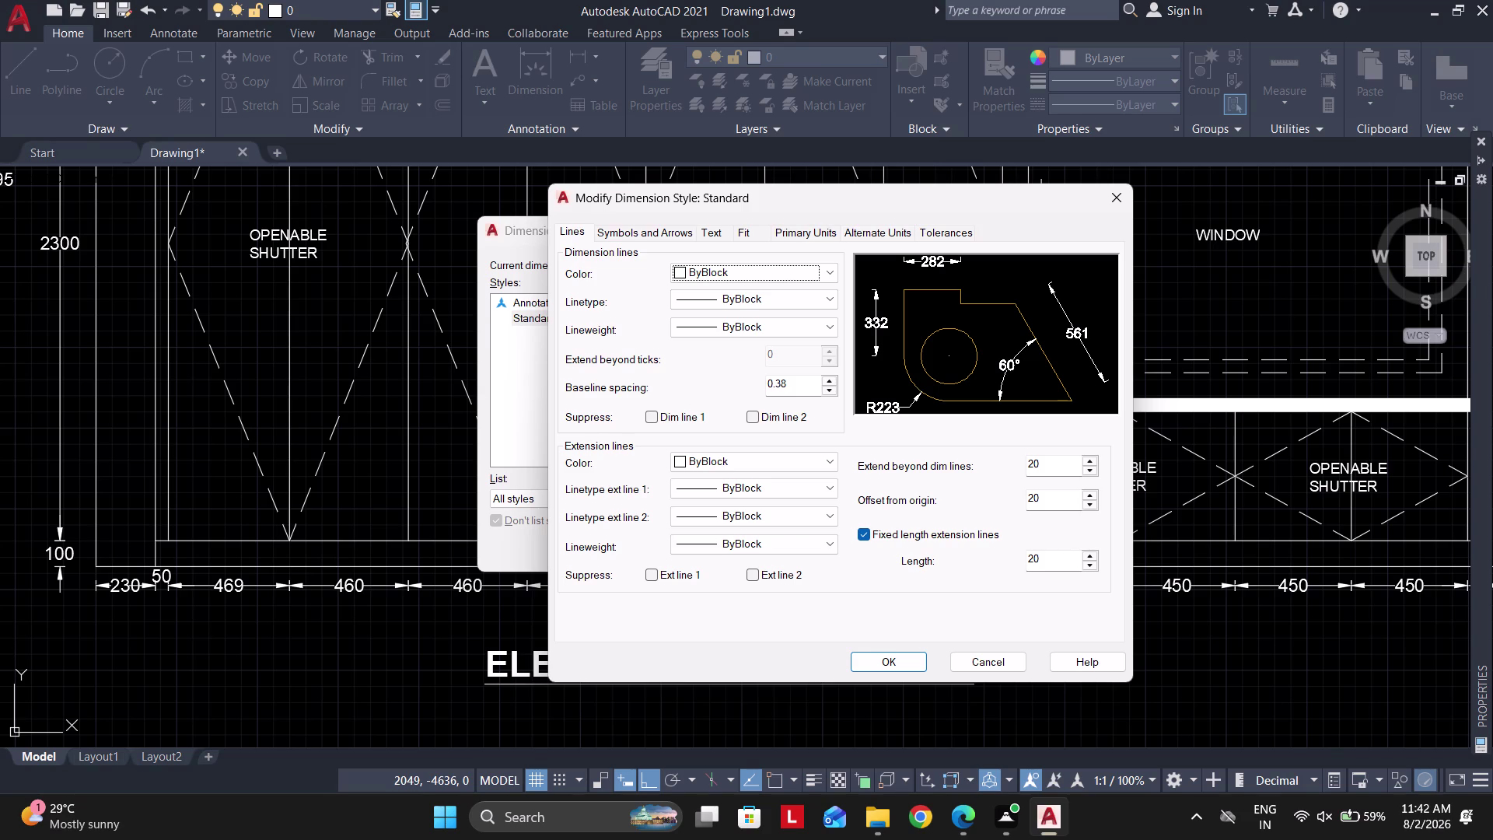
Move the Modify Dimension Style dialog aside and expand the Dimension lines colour list.
drag(776, 205, 852, 223)
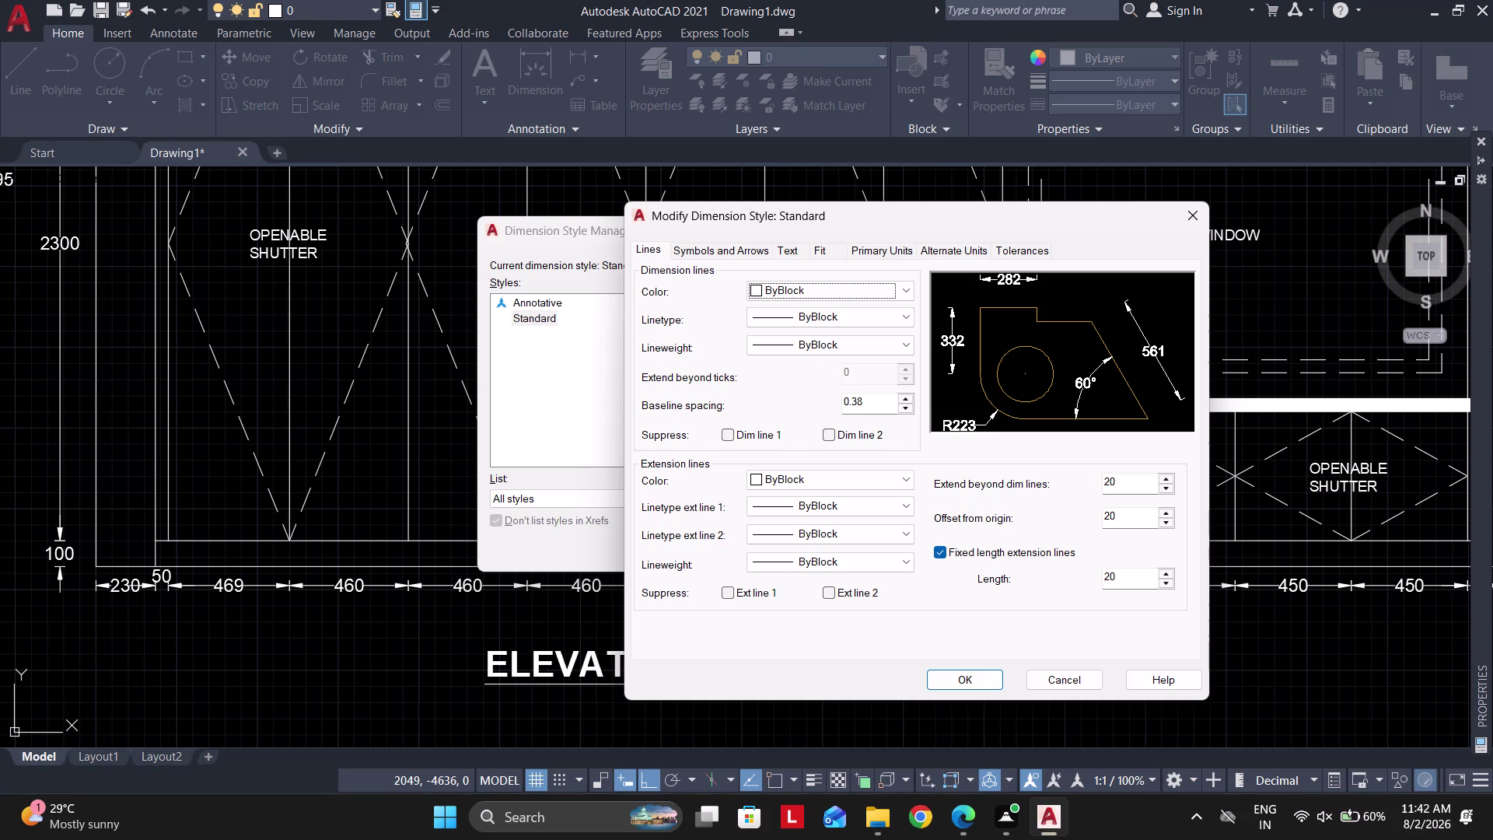
click(813, 296)
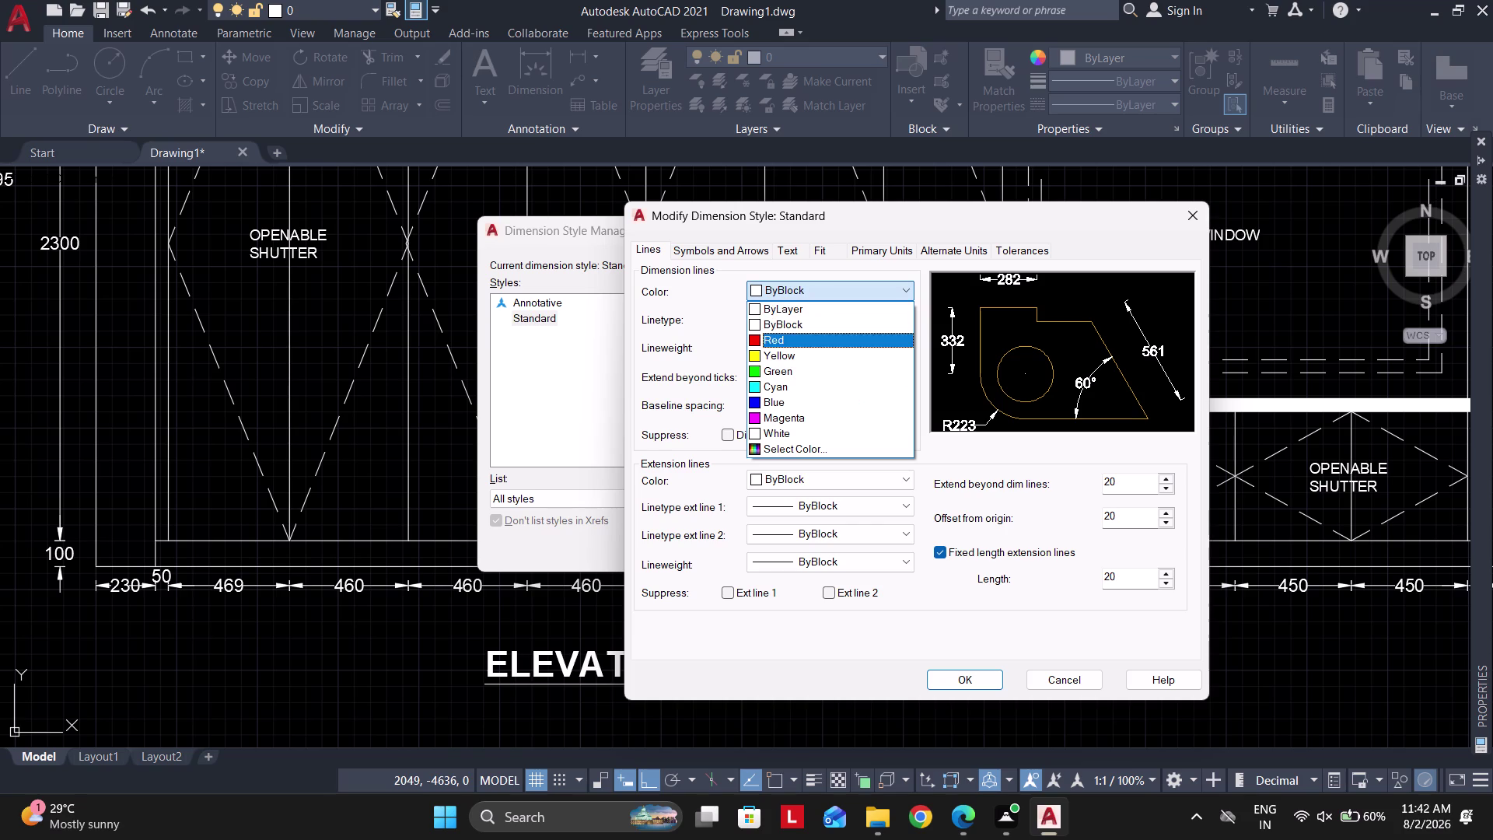
Make the dimension lines red, then try magenta, cyan and yellow for extension lines.
click(776, 343)
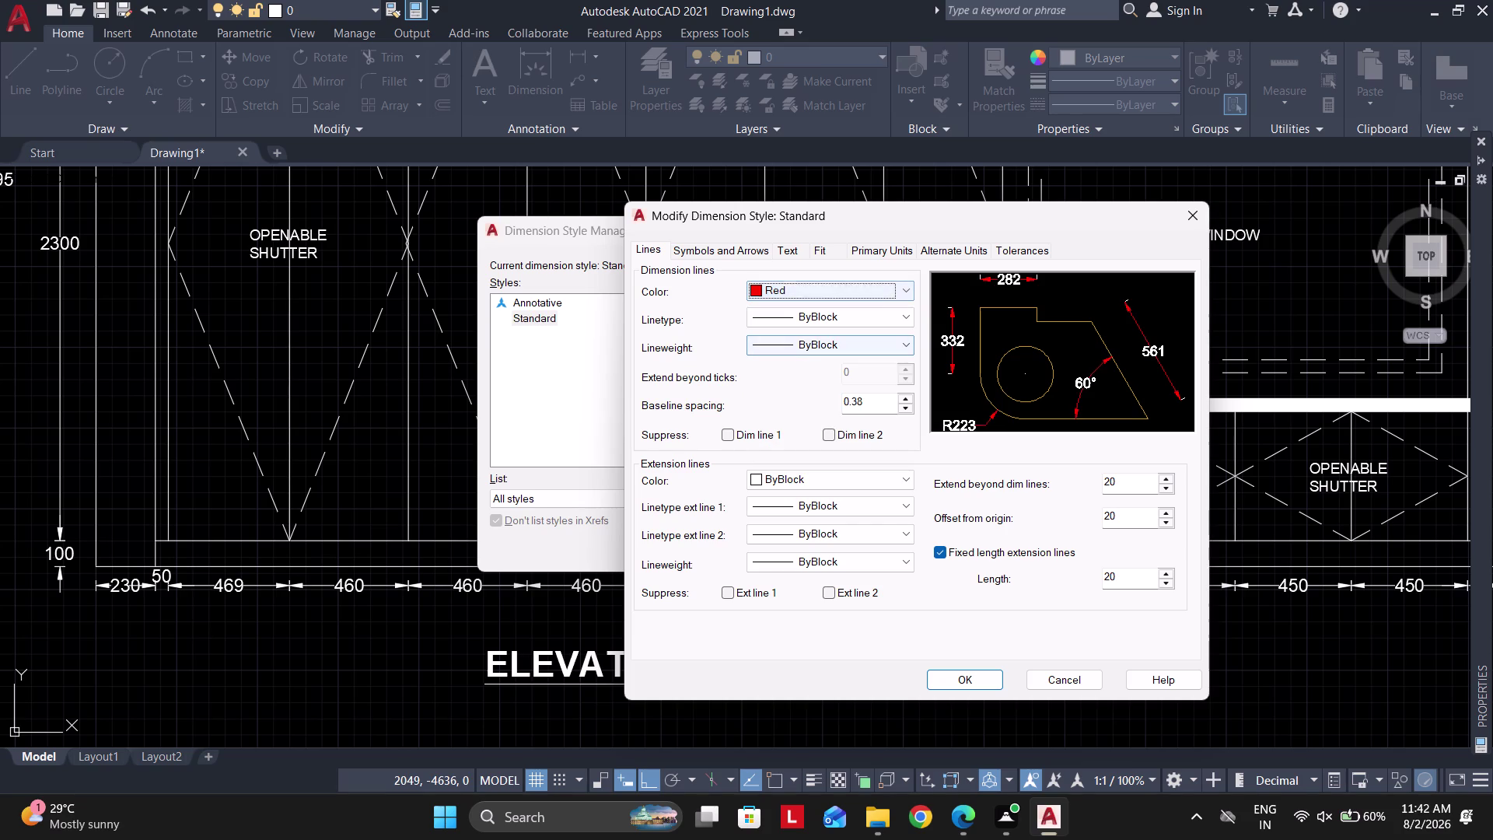
click(798, 480)
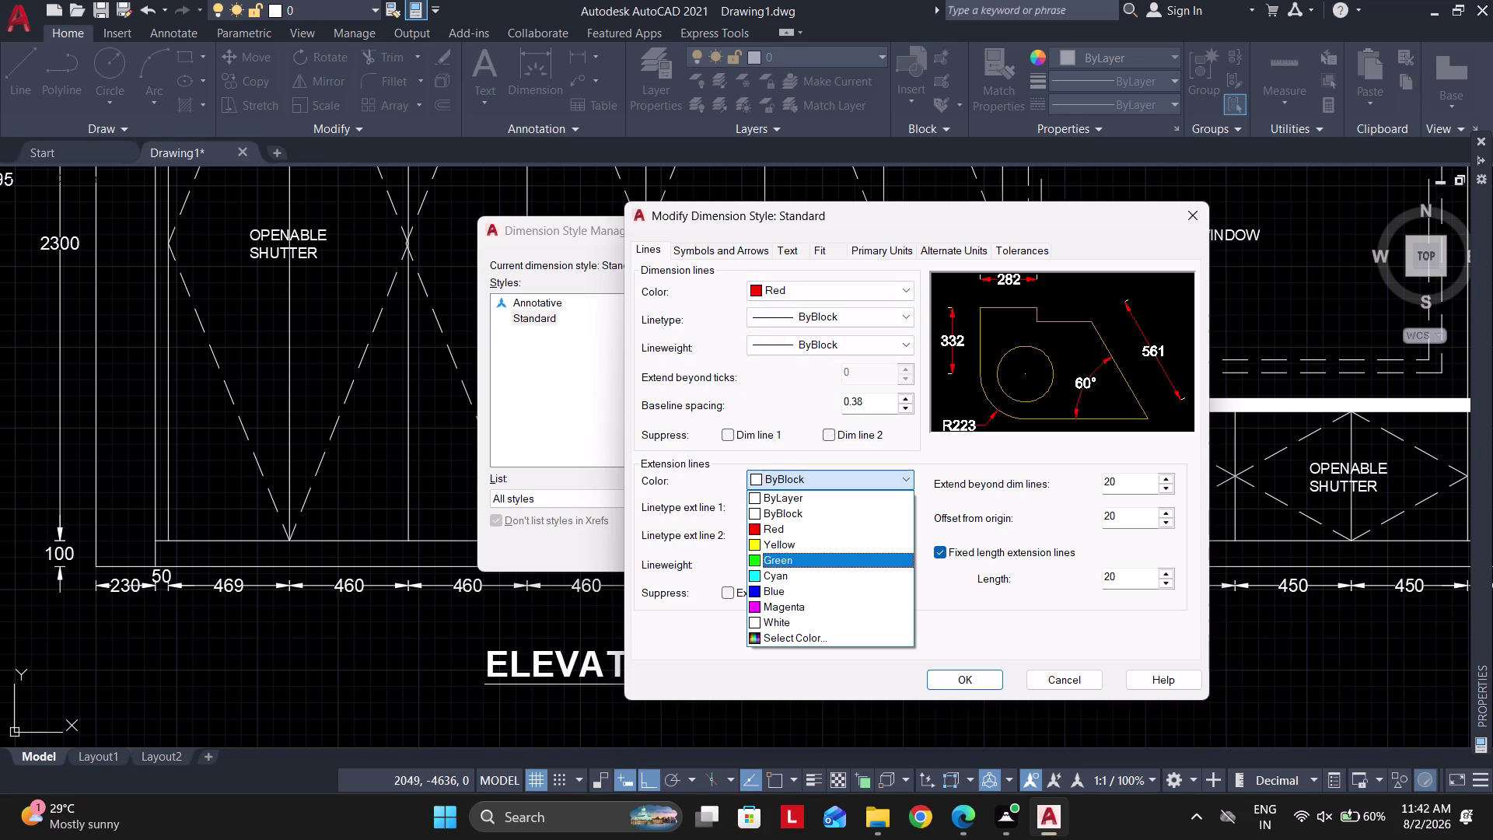
click(782, 605)
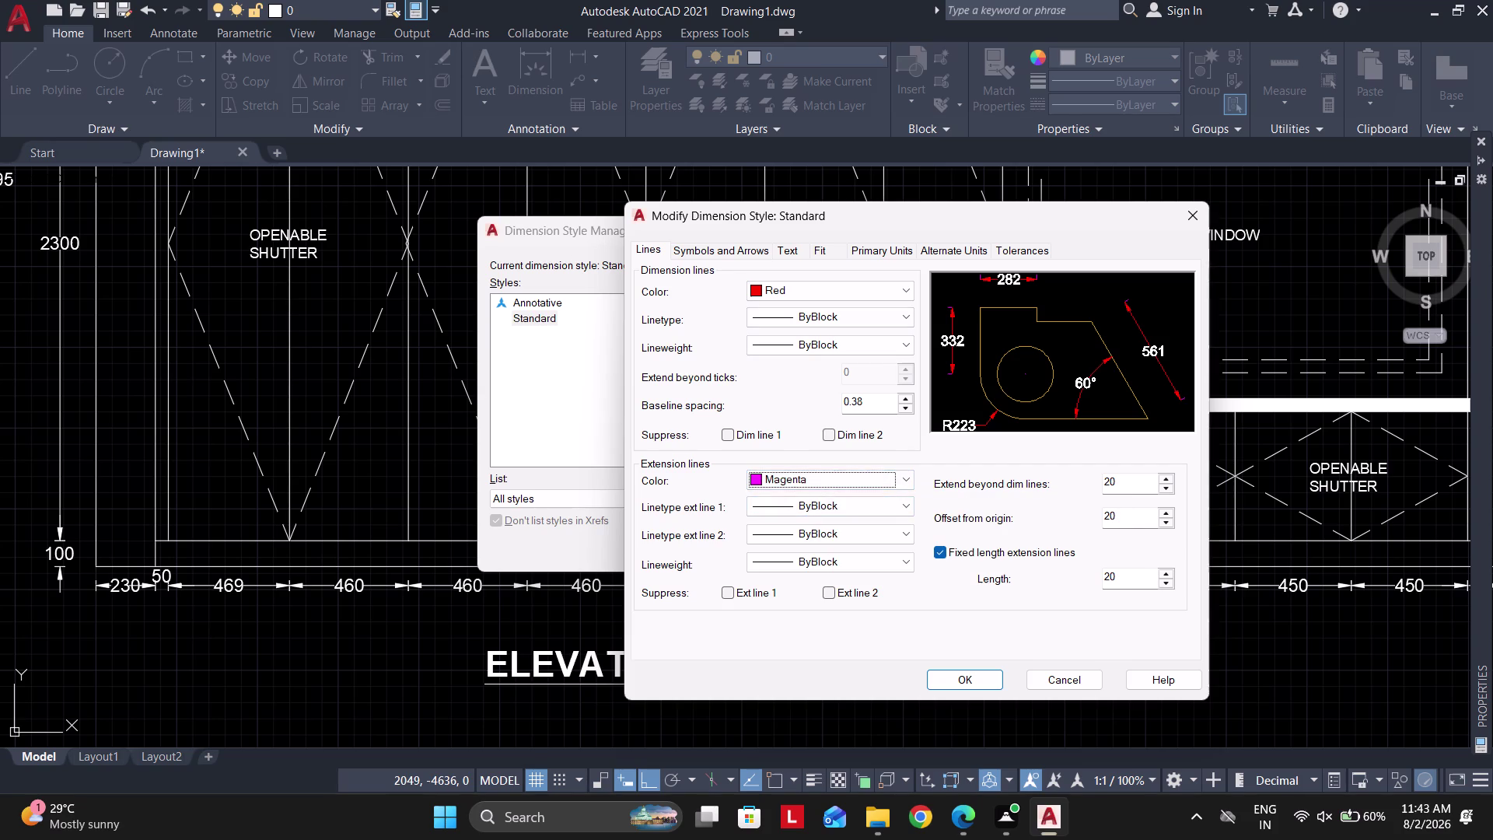
click(797, 471)
click(792, 574)
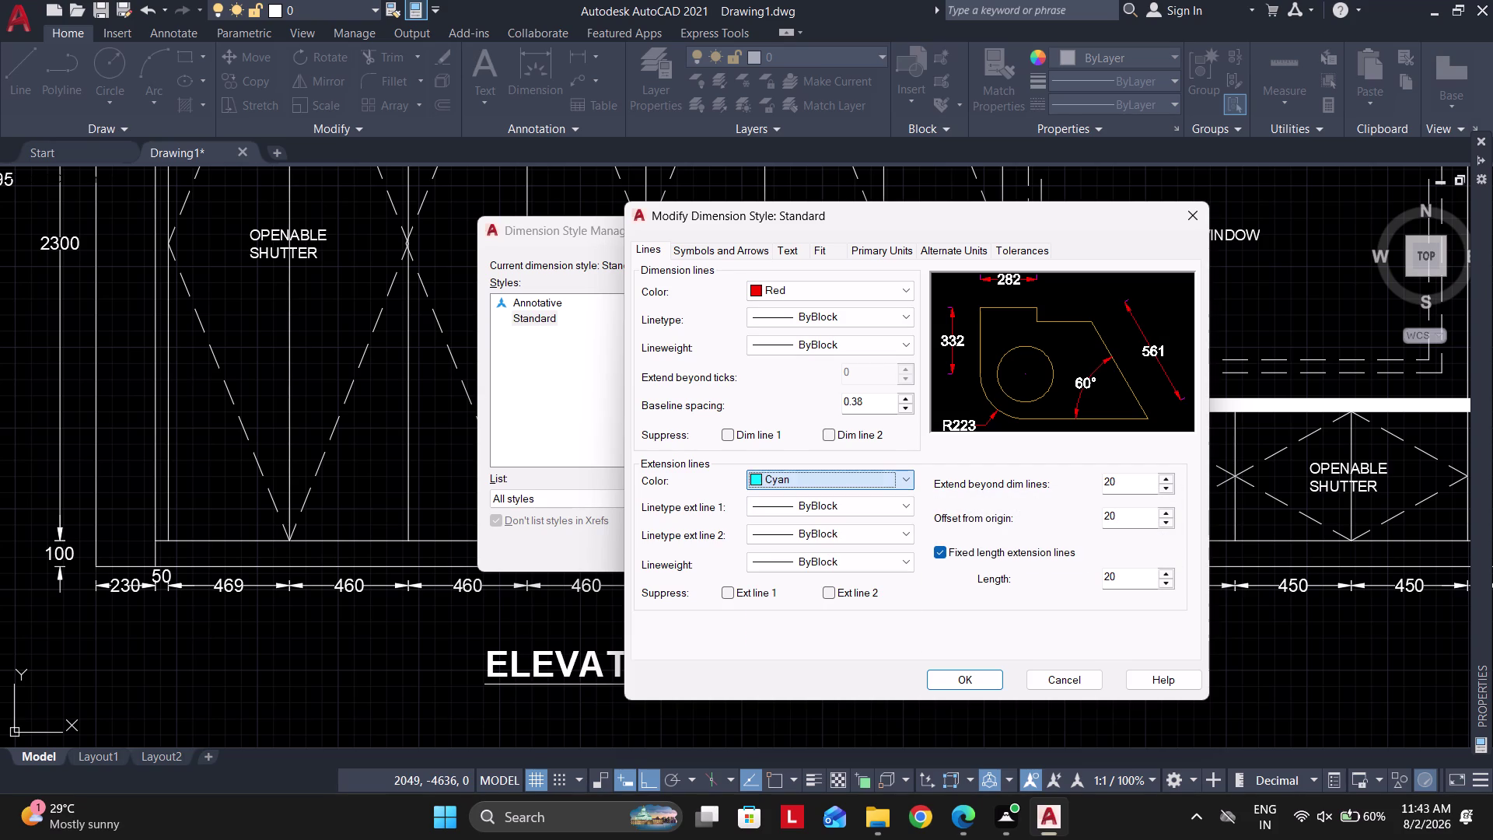
click(781, 475)
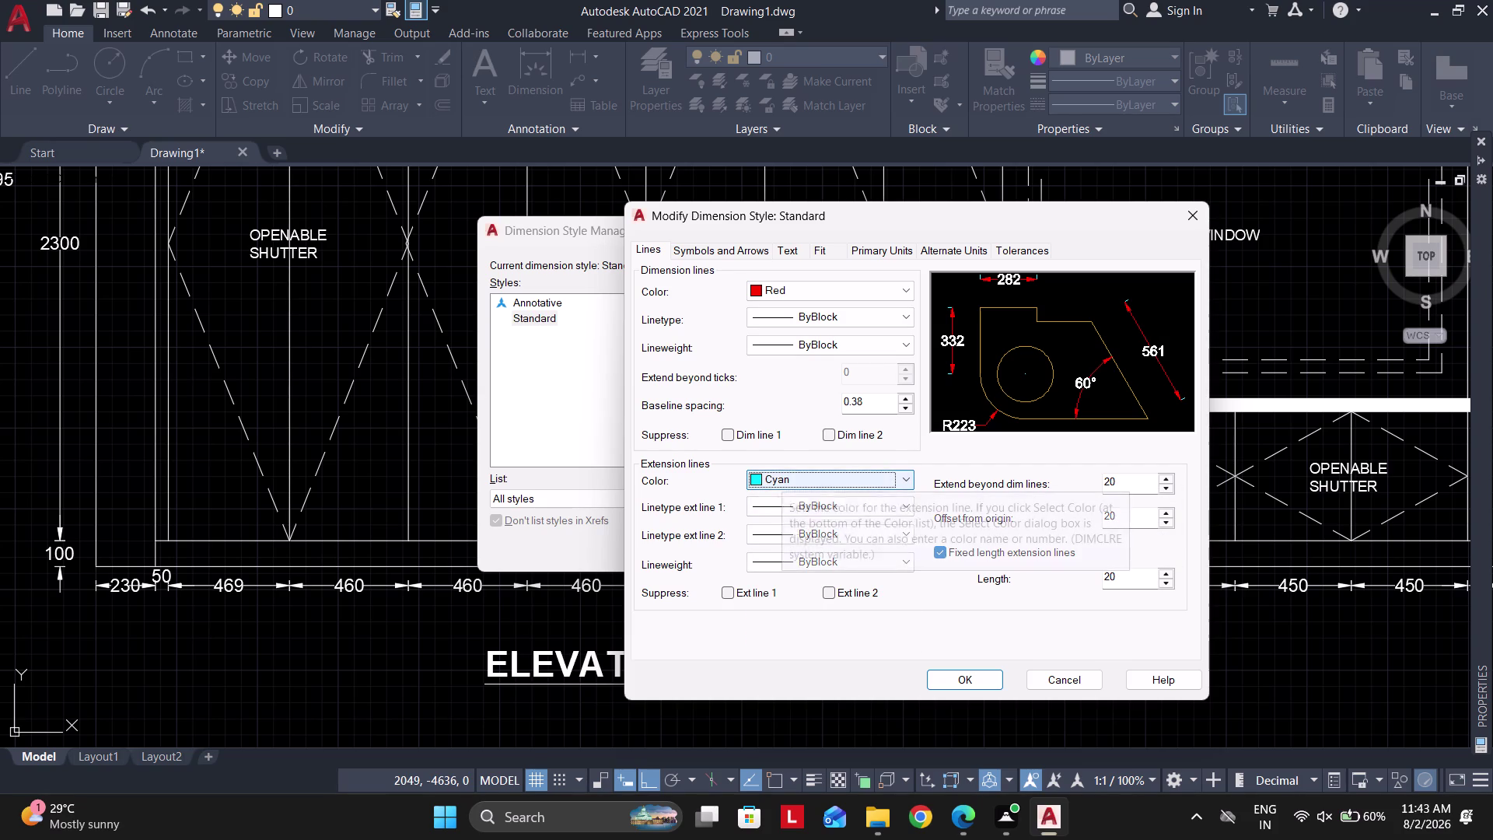
click(782, 546)
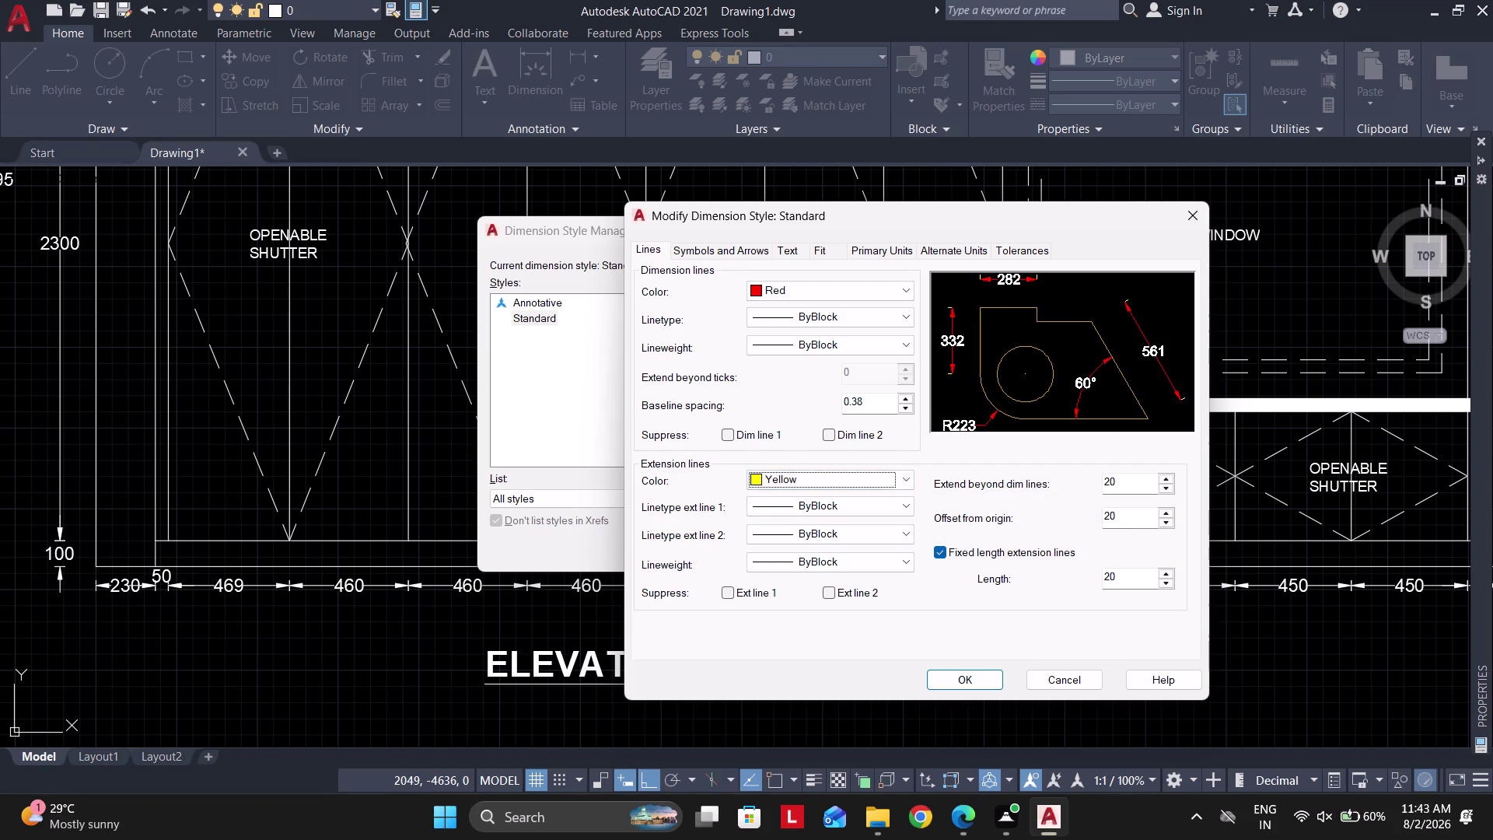
Confirm the dimension lines stay red and set the extension lines to red.
click(780, 286)
click(787, 417)
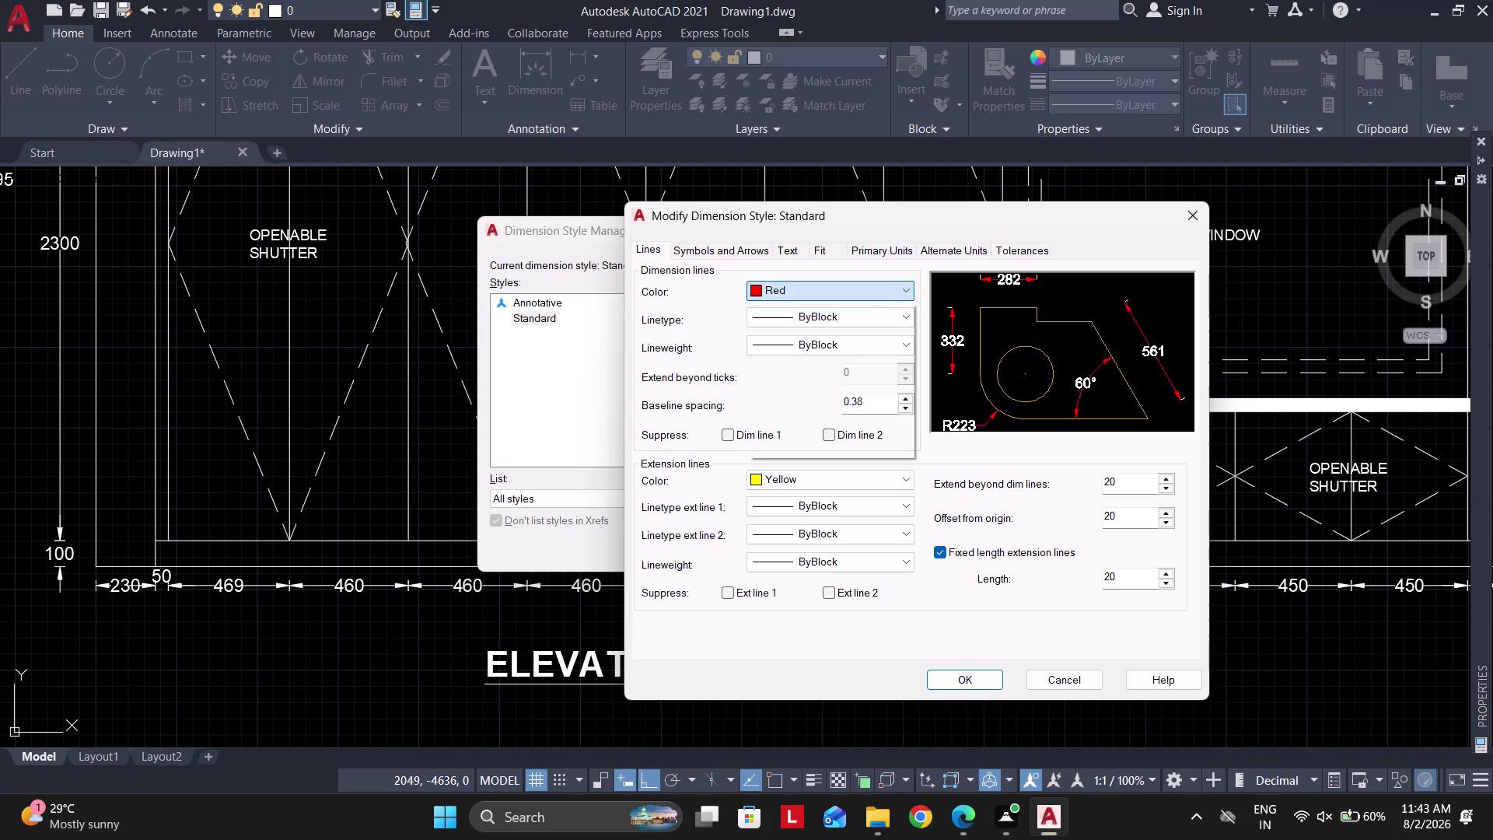
click(779, 286)
click(782, 340)
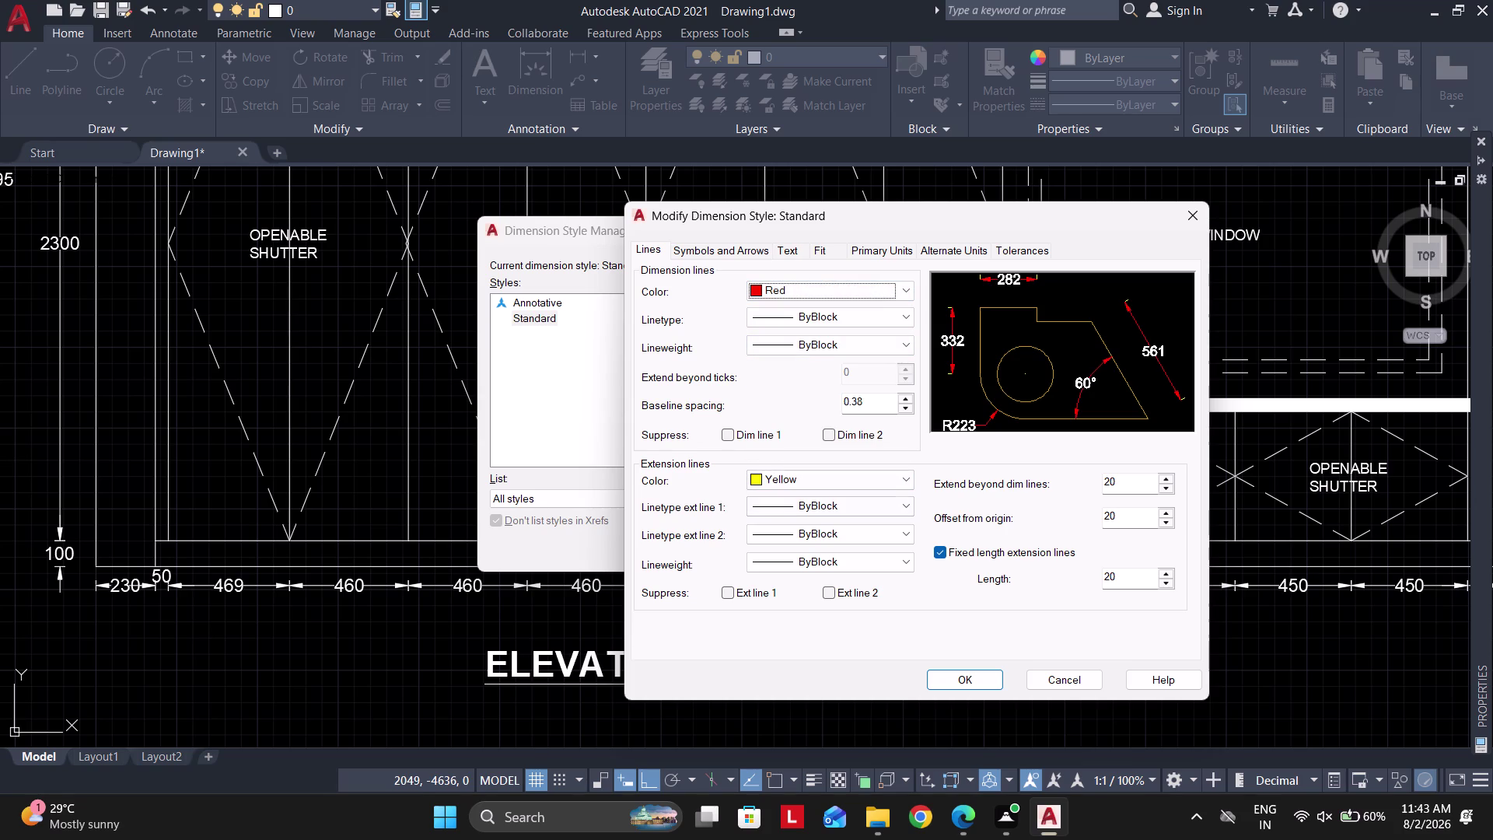
click(780, 480)
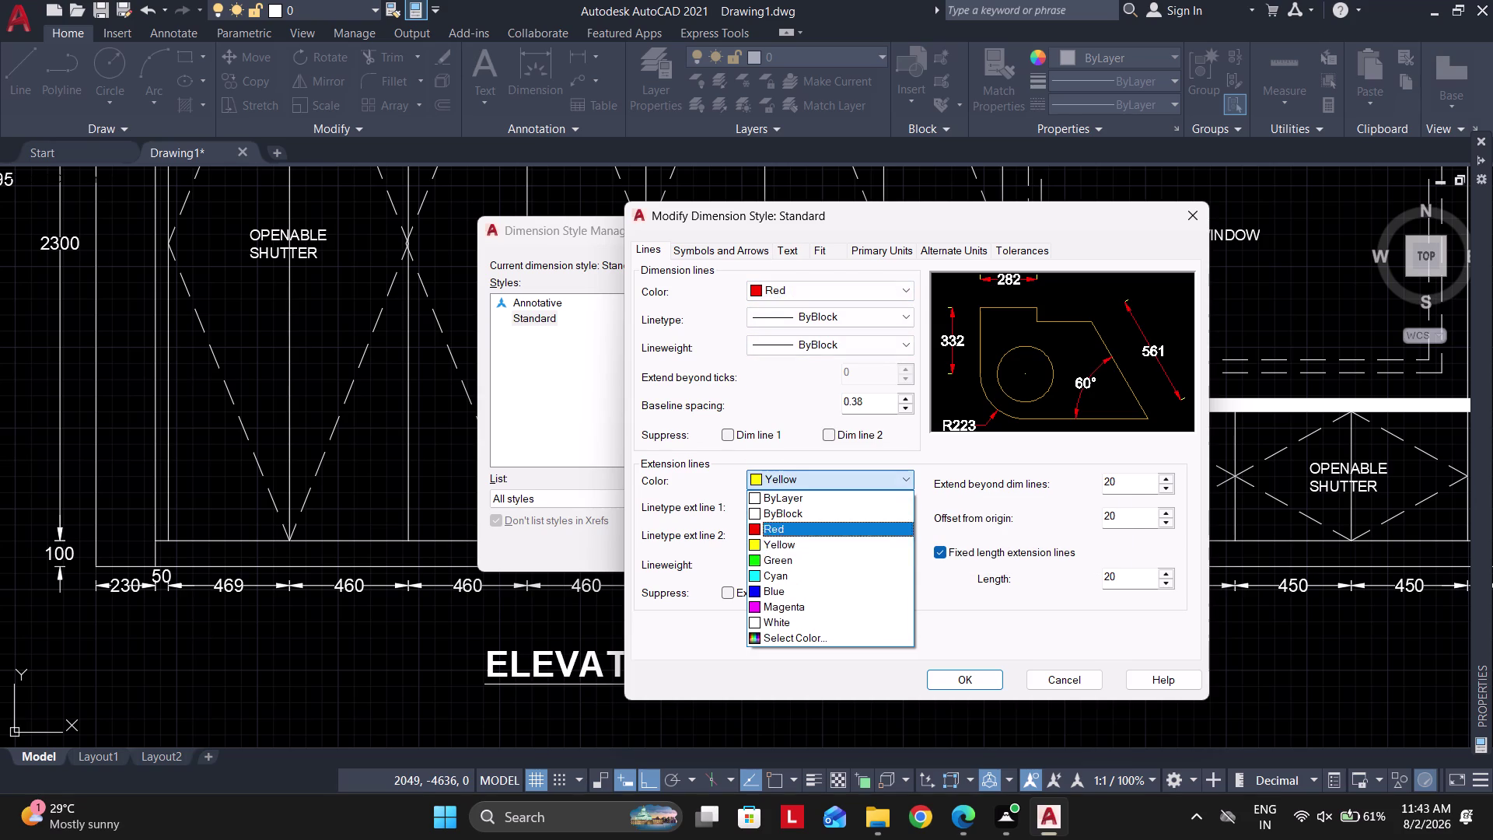
click(774, 561)
Give the Standard style magenta text, accept it, and close the Dimension Style Manager.
click(786, 244)
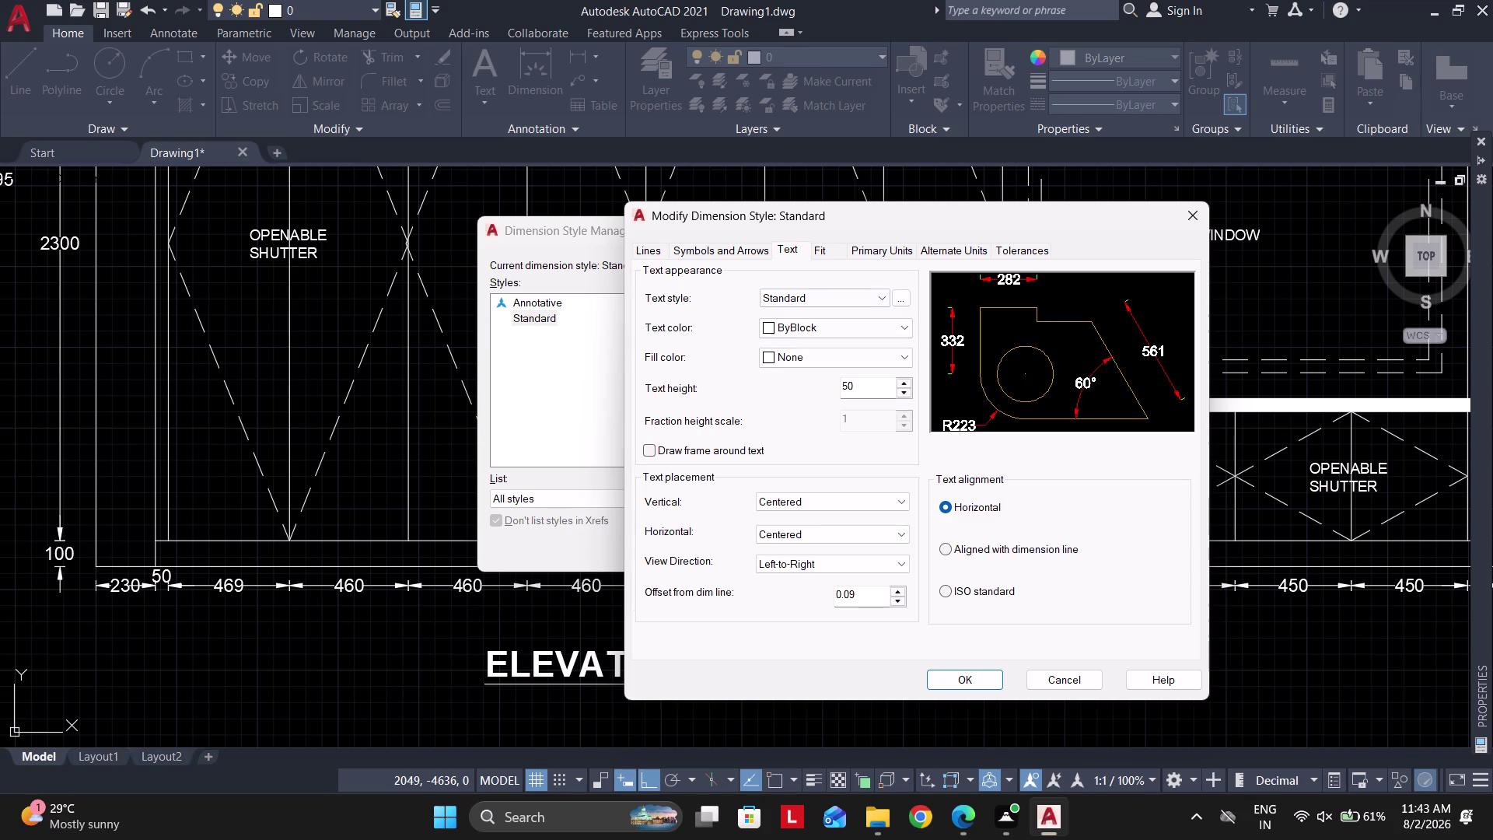
click(804, 332)
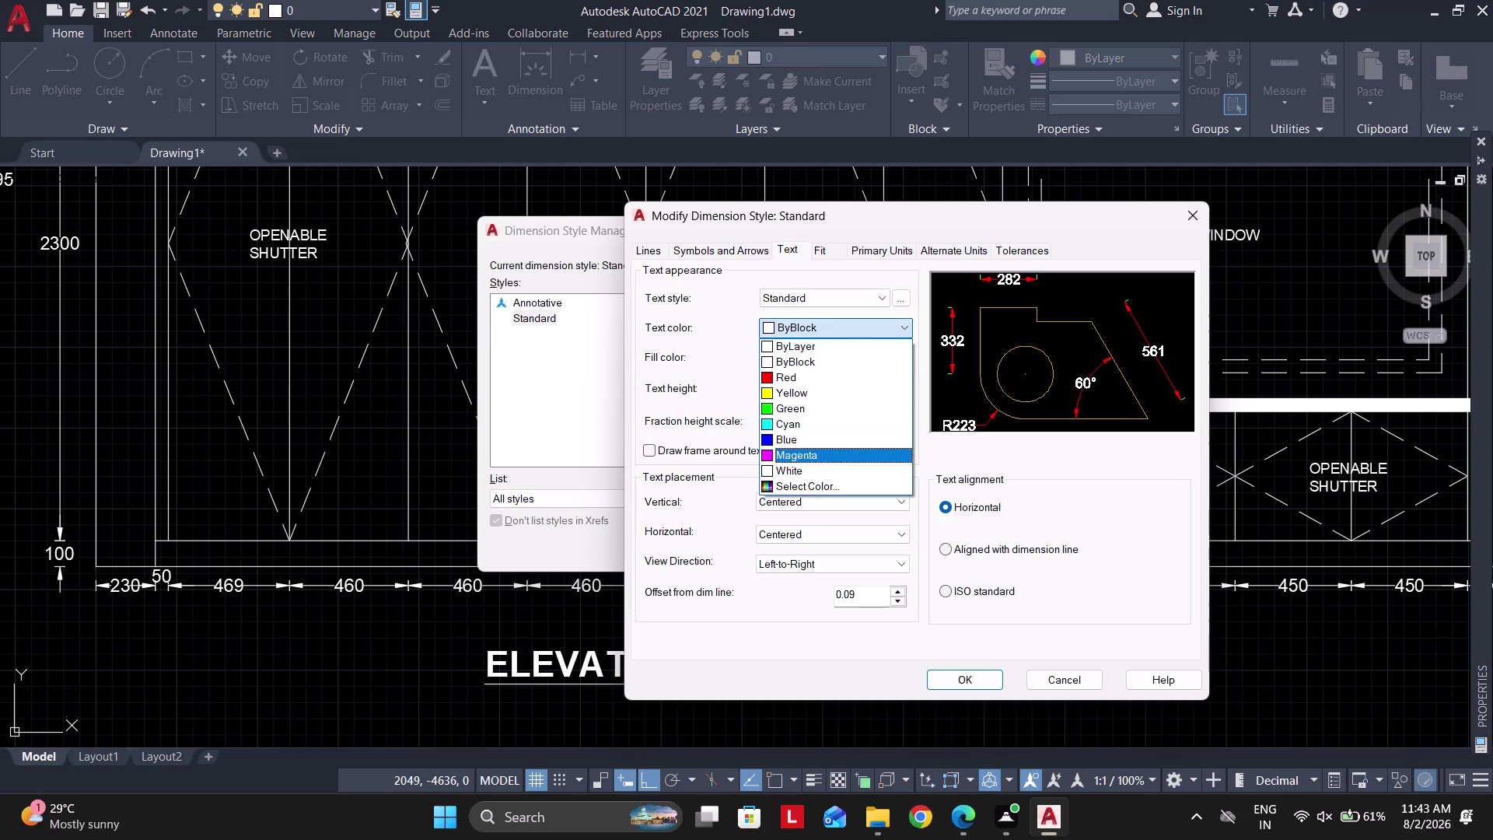
click(798, 449)
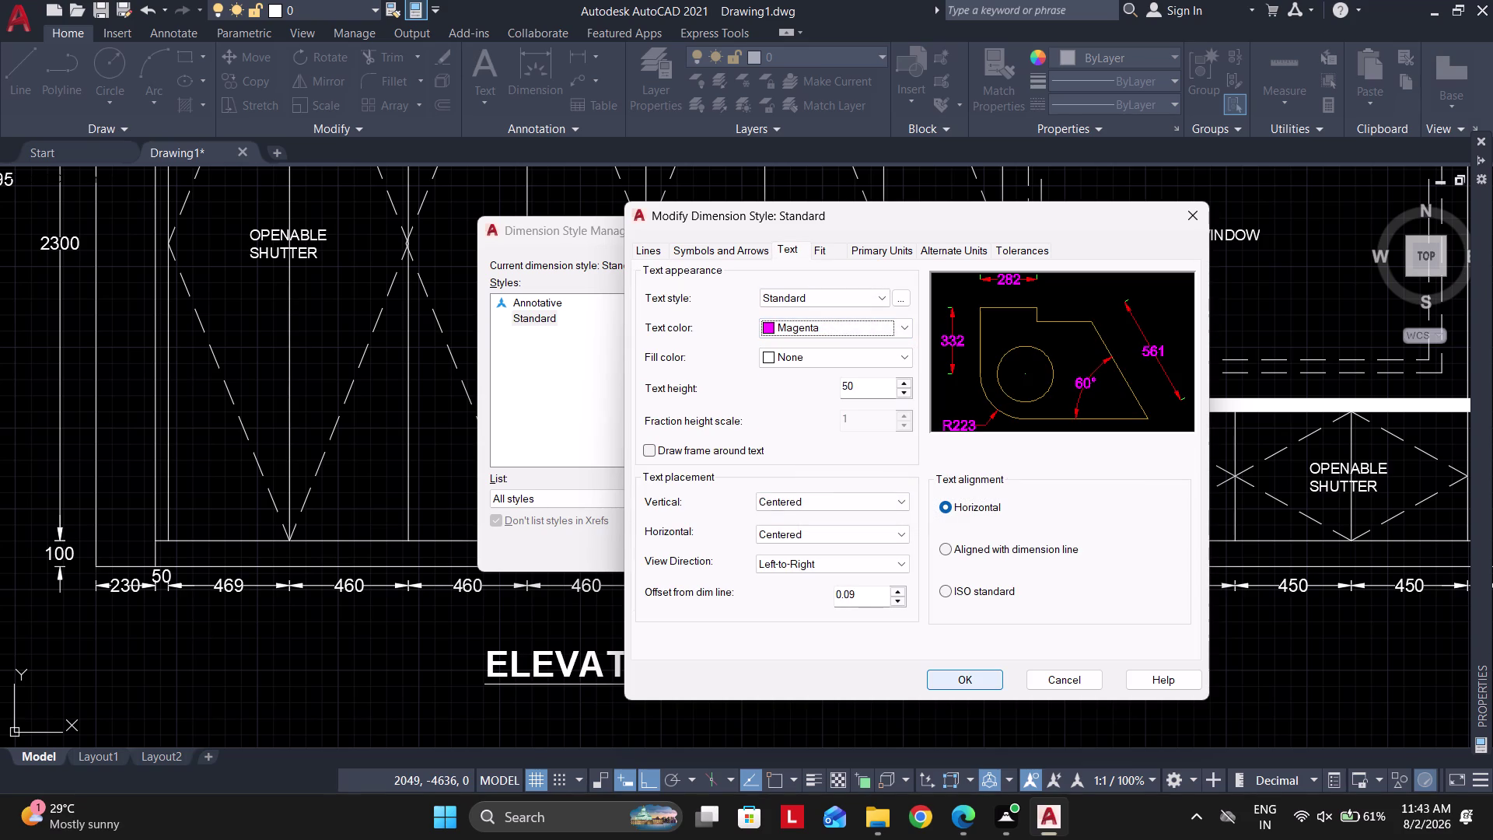
click(971, 684)
click(858, 542)
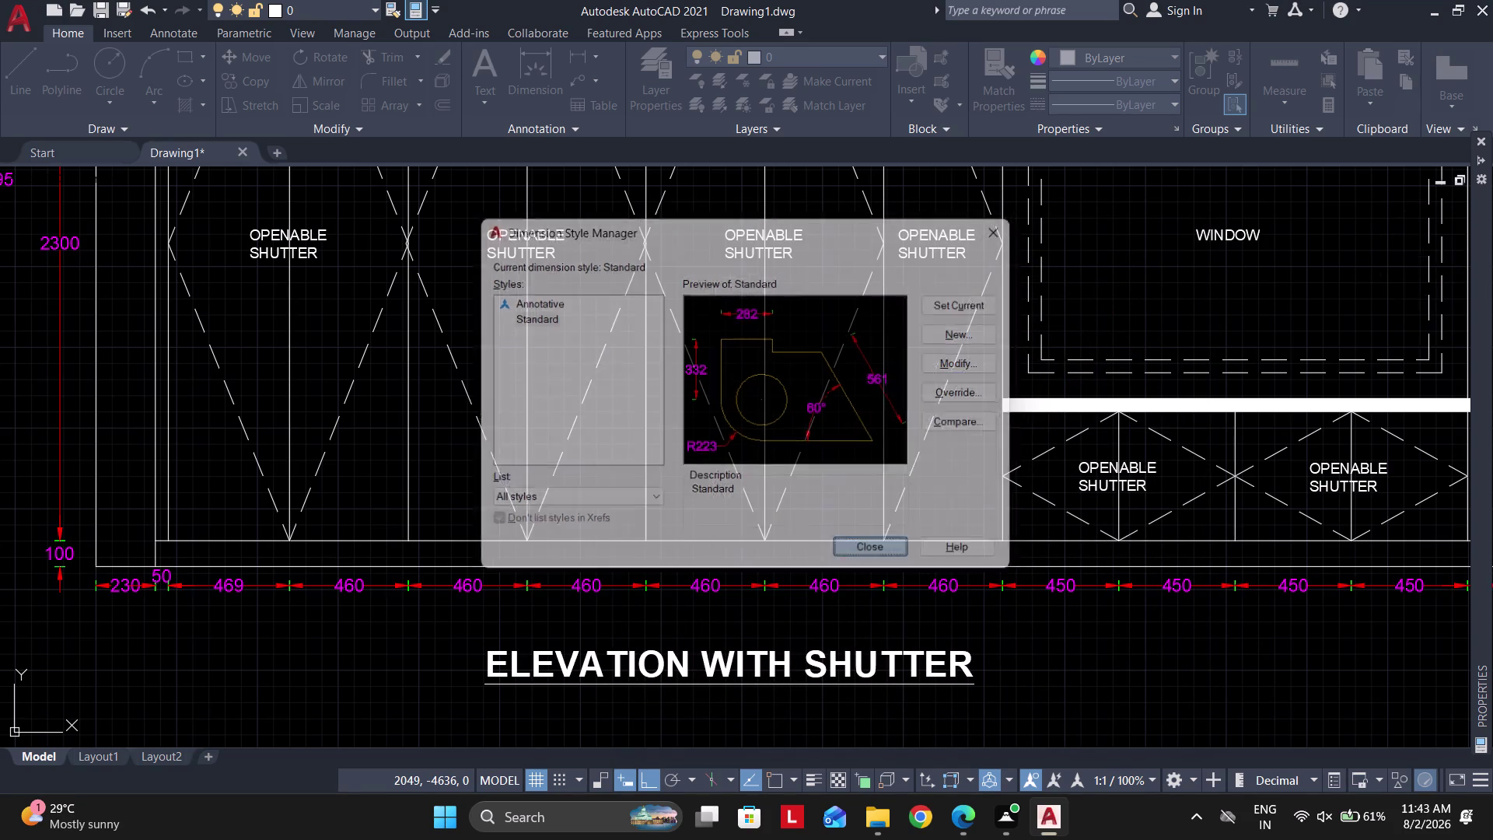
middle_drag(590, 501, 688, 632)
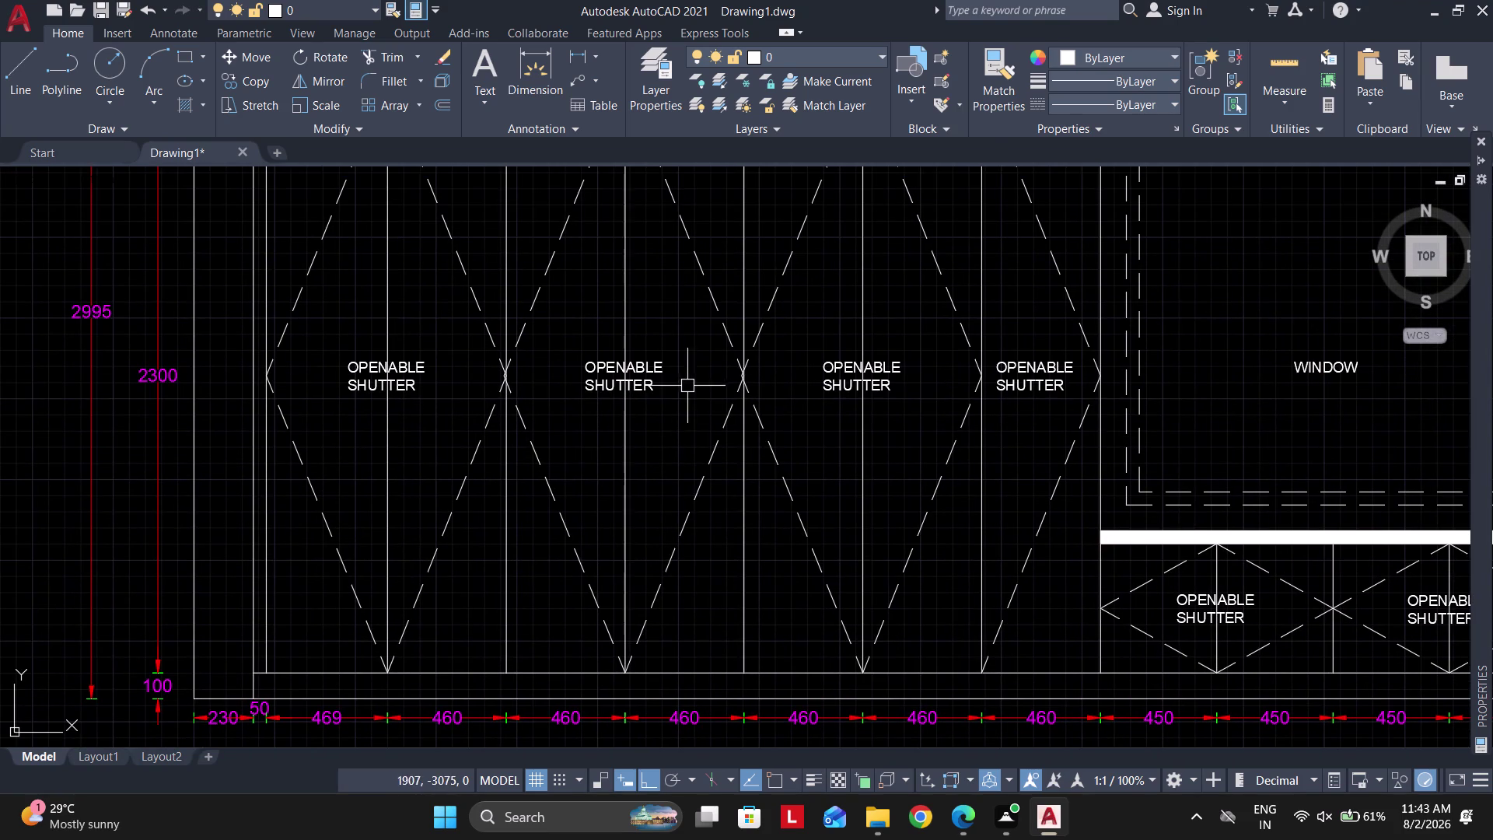
Select an OPENABLE SHUTTER label and all similar text, and colour them magenta.
click(678, 401)
click(649, 298)
right_click(648, 297)
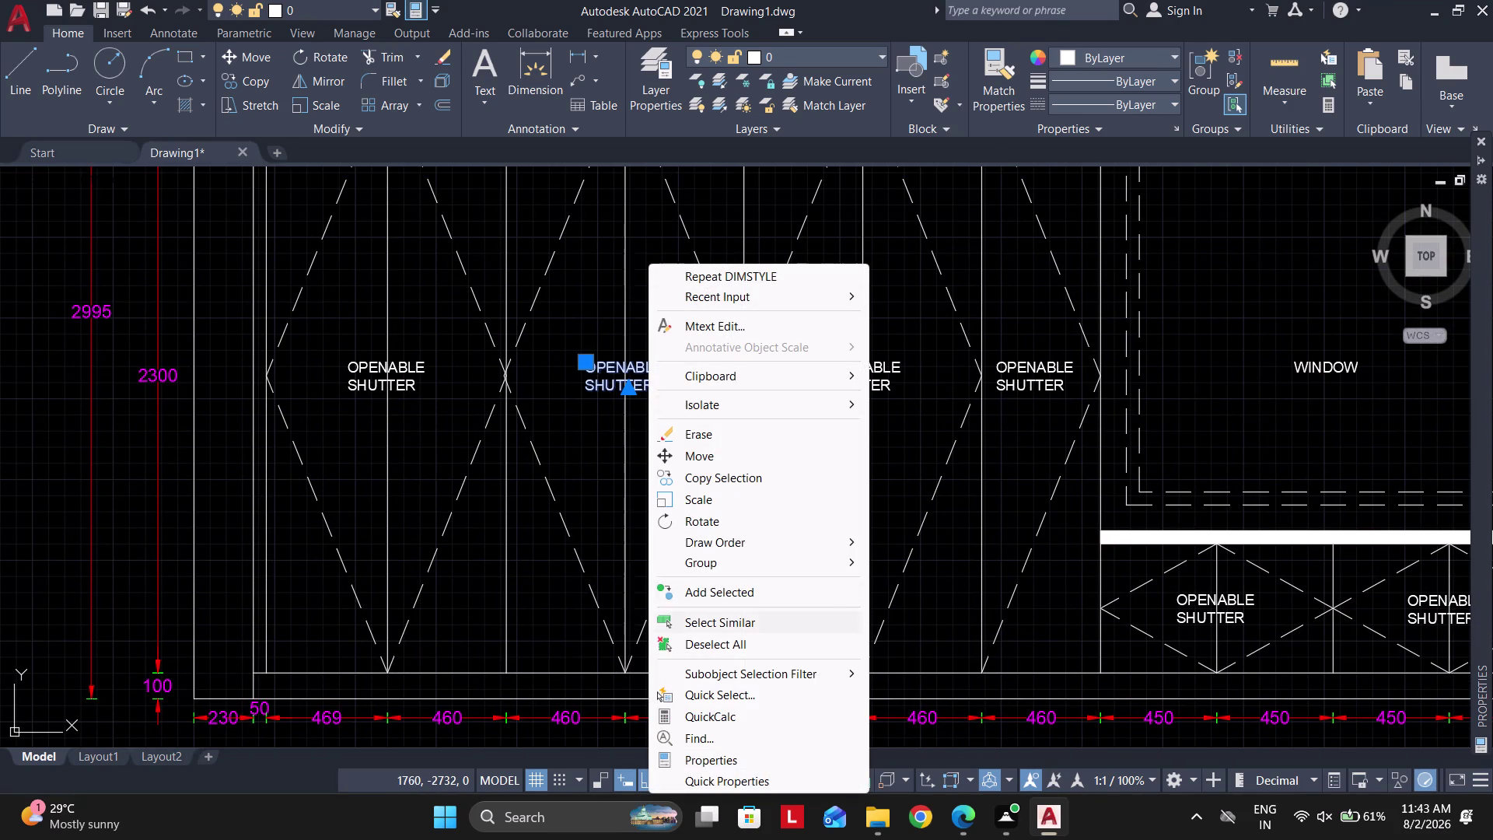
click(735, 622)
click(1090, 60)
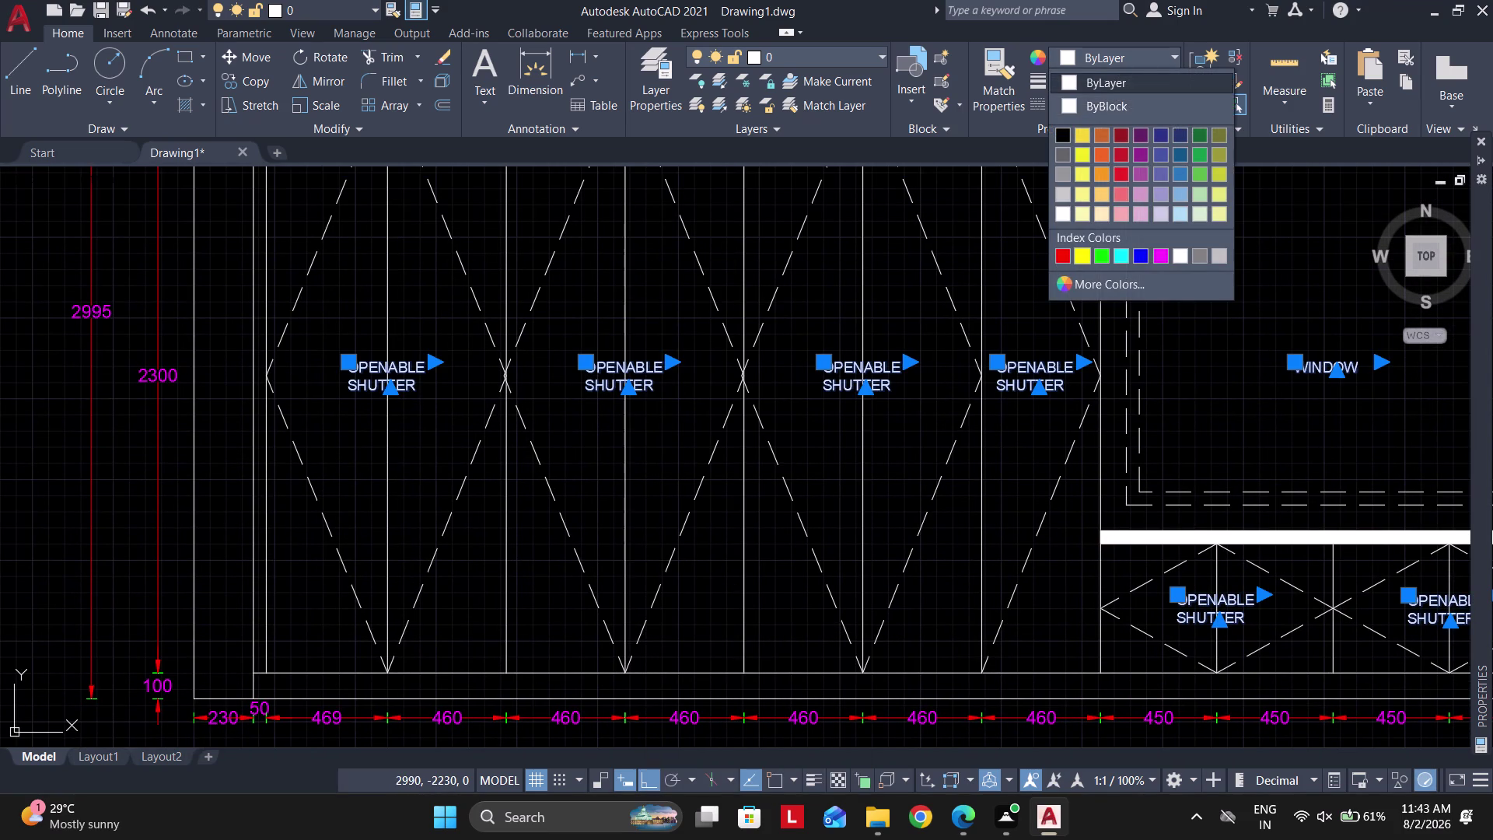
click(1164, 251)
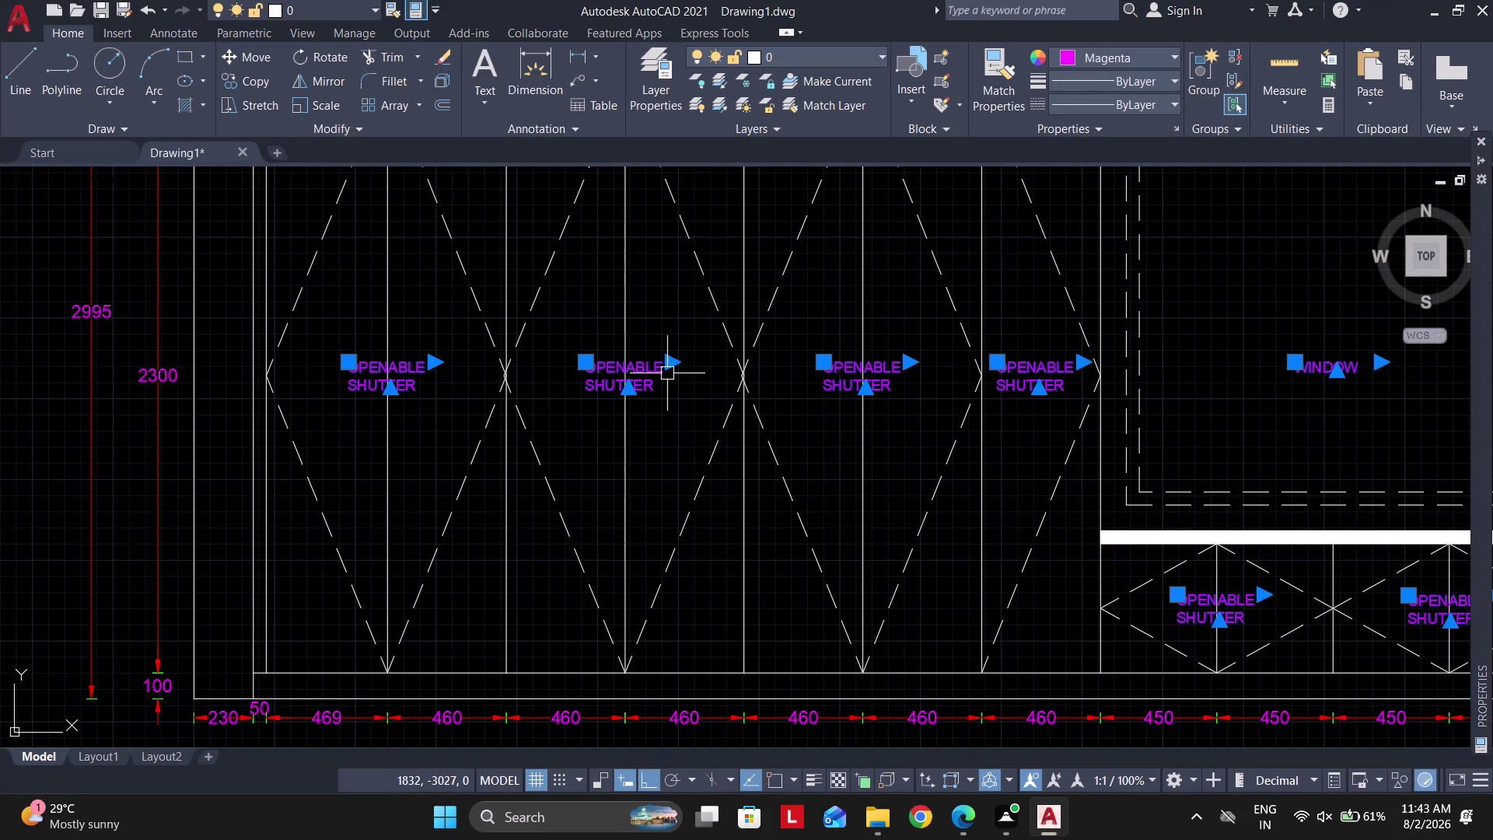
key(Escape)
Zoom out and pan up to show the whole elevation and the plan.
scroll(down, 3)
scroll(up, 3)
scroll(down, 3)
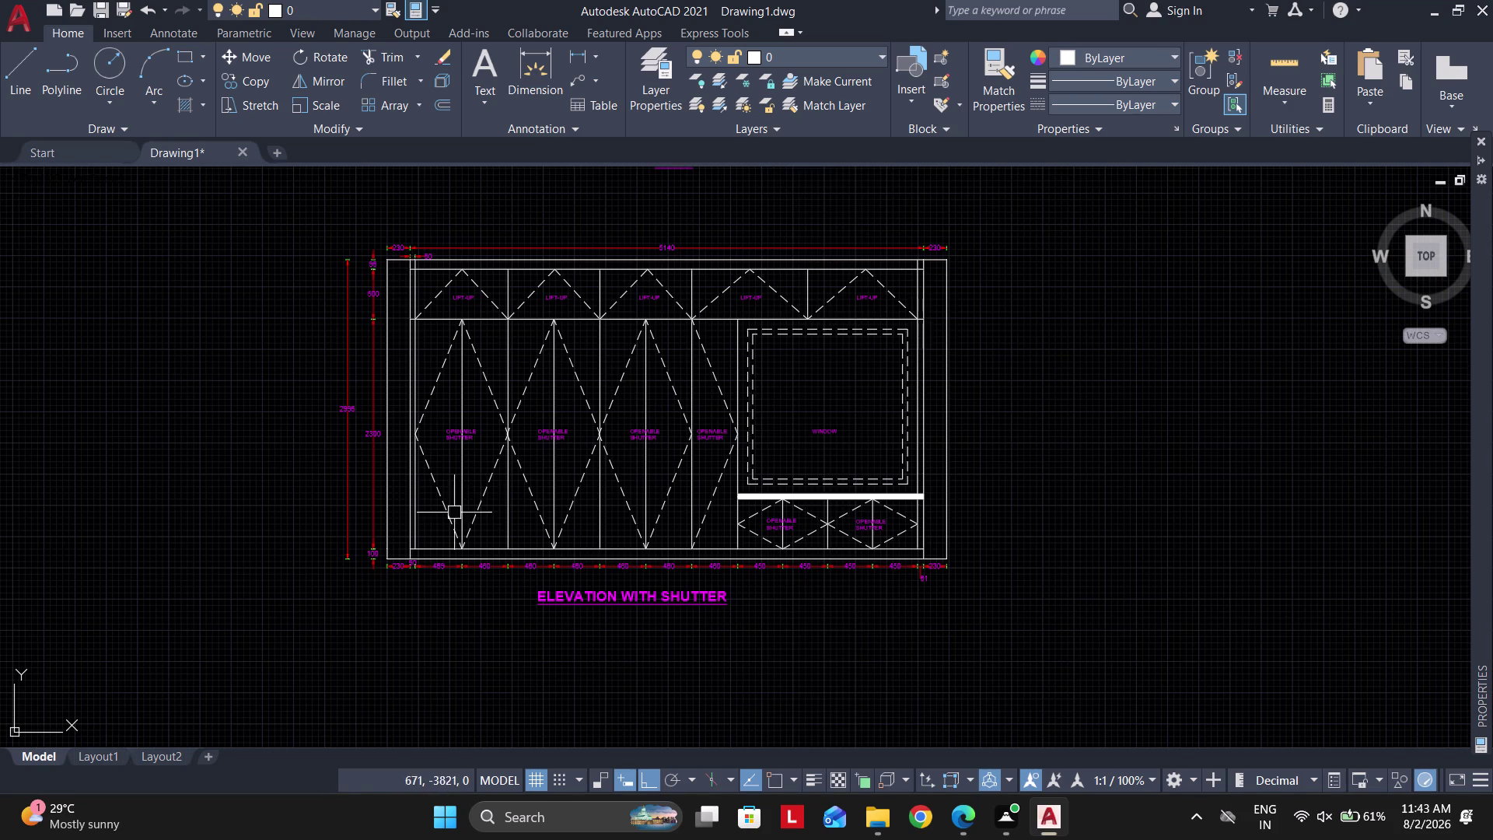
middle_drag(825, 421, 701, 618)
click(1003, 835)
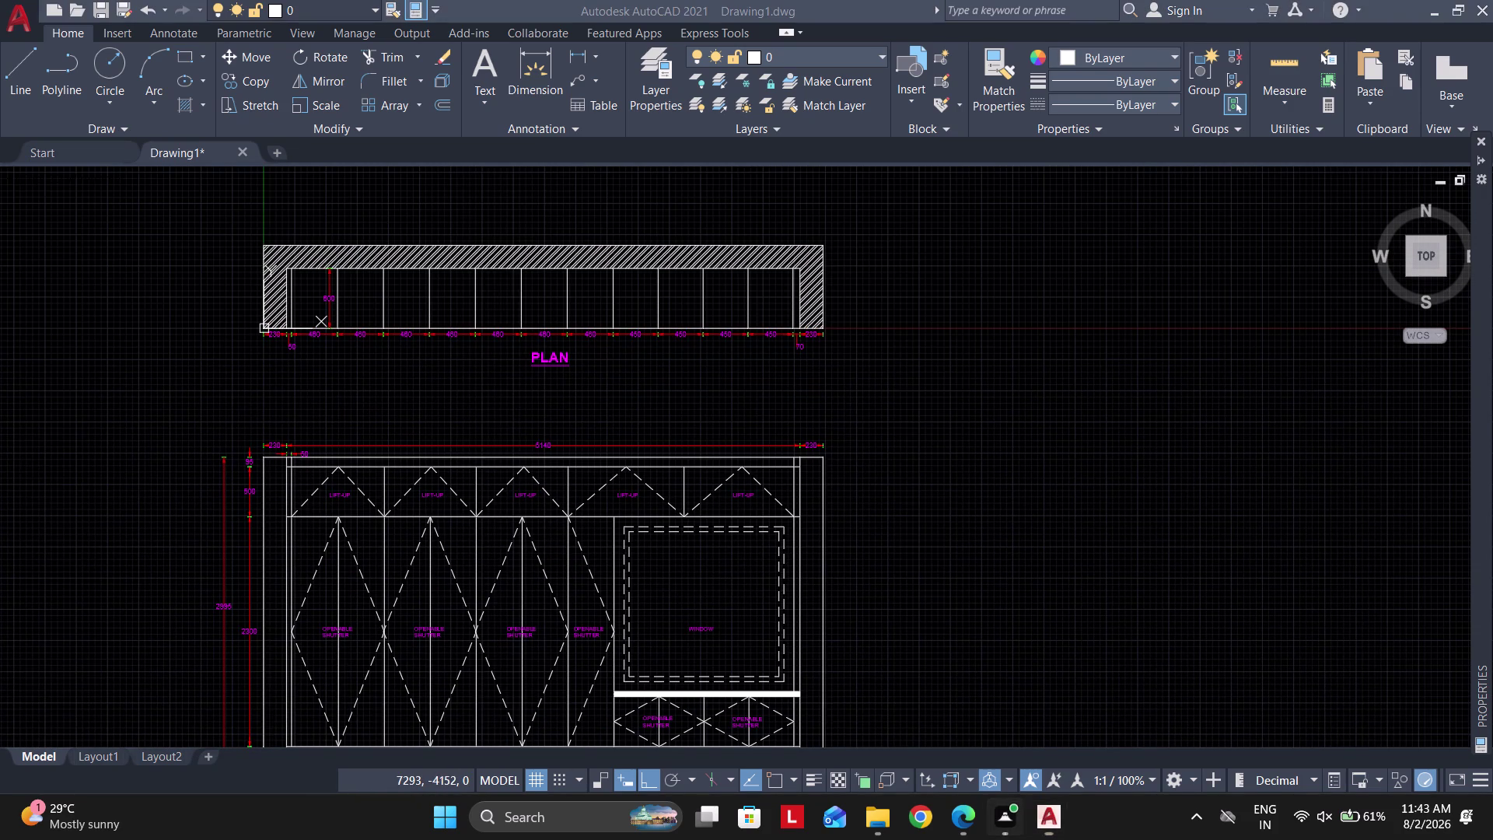